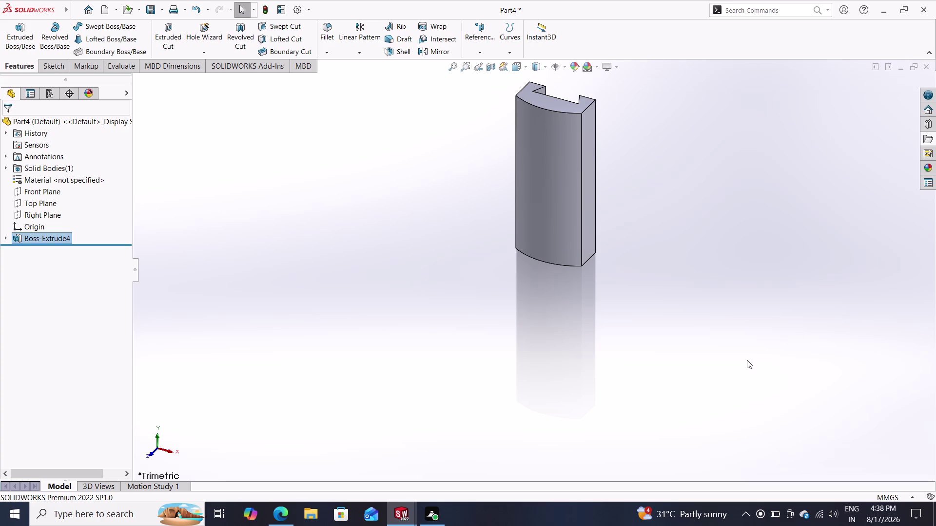
Orbit the curved part until its back face is visible, then select that face.
middle_drag(660, 254, 632, 263)
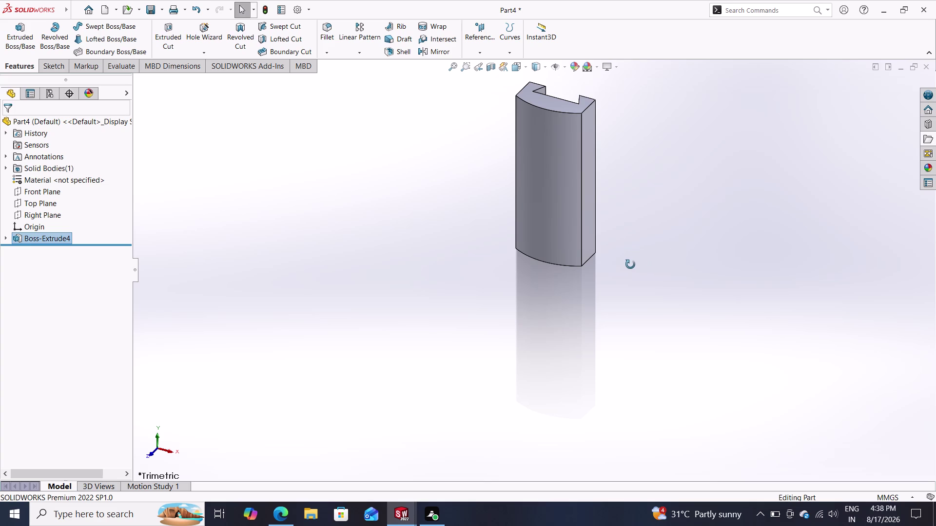
middle_drag(632, 264, 629, 265)
middle_drag(639, 286, 535, 340)
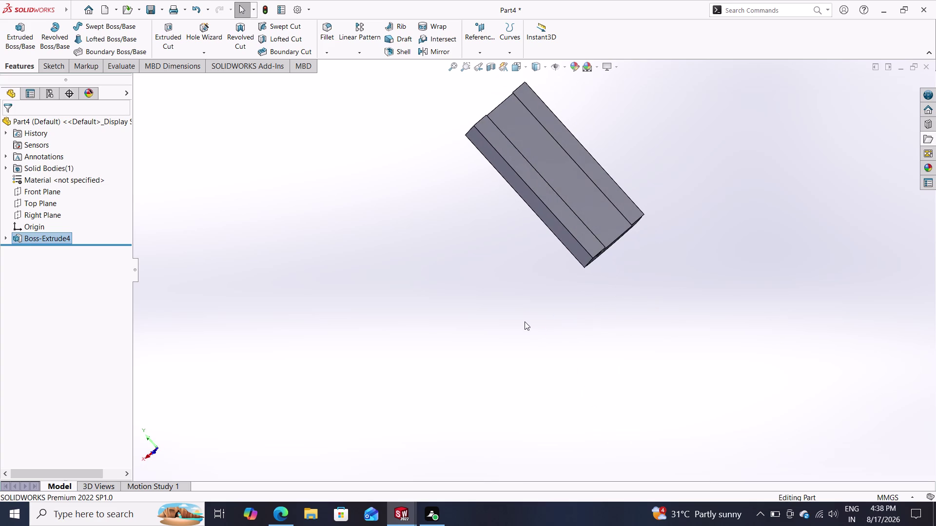
click(547, 196)
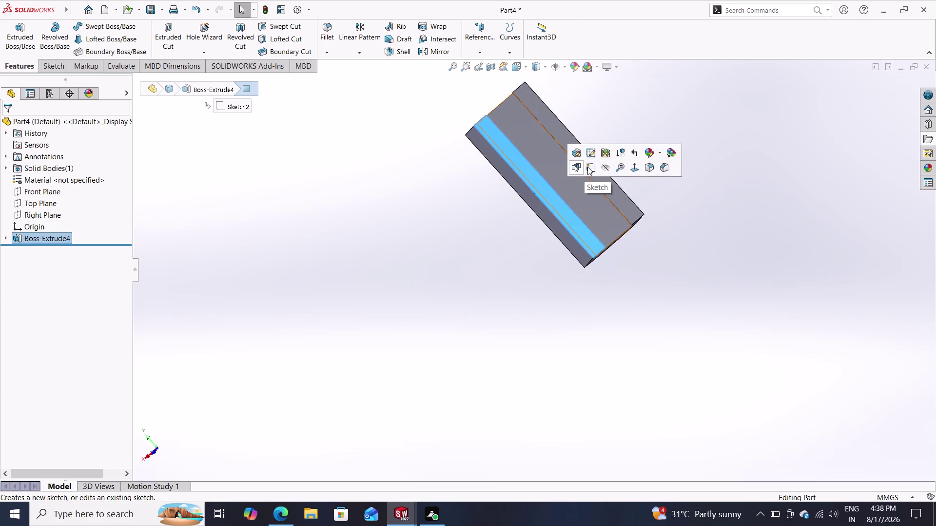
Open a new empty sketch, Sketch8, on the channel's back face and dismiss the right-edge menu.
click(587, 167)
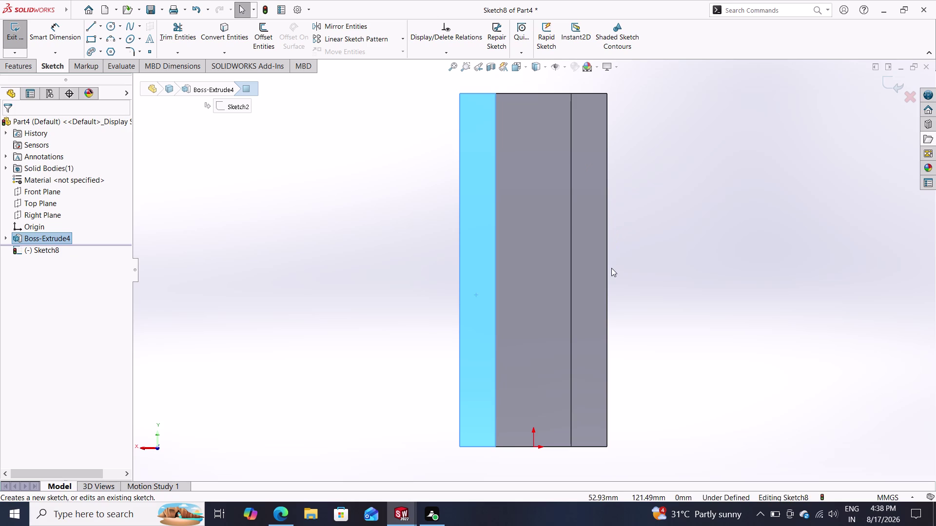
right_click(606, 271)
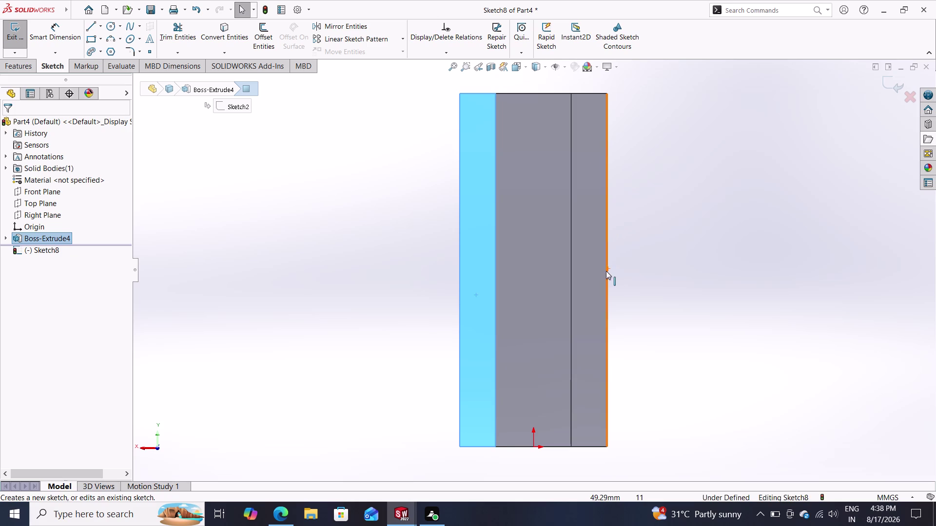
right_click(606, 271)
right_click(605, 271)
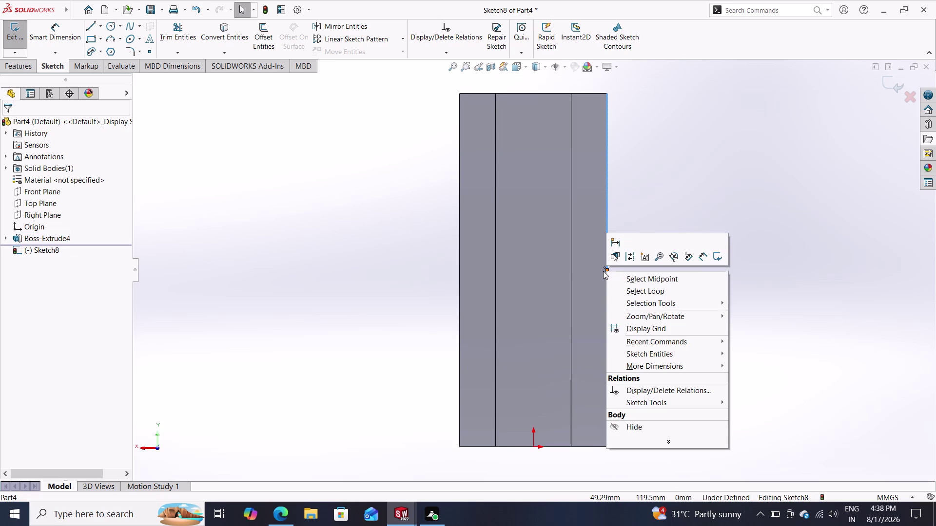
key(Escape)
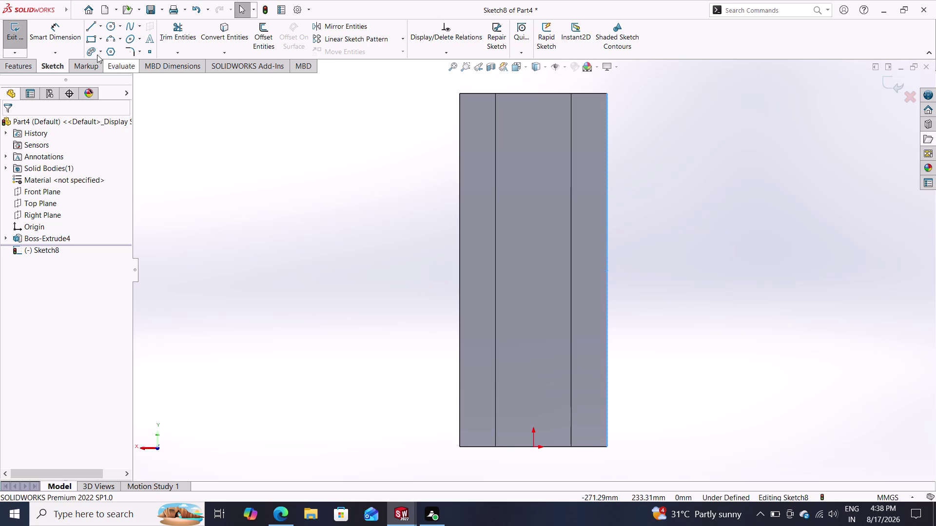
click(110, 37)
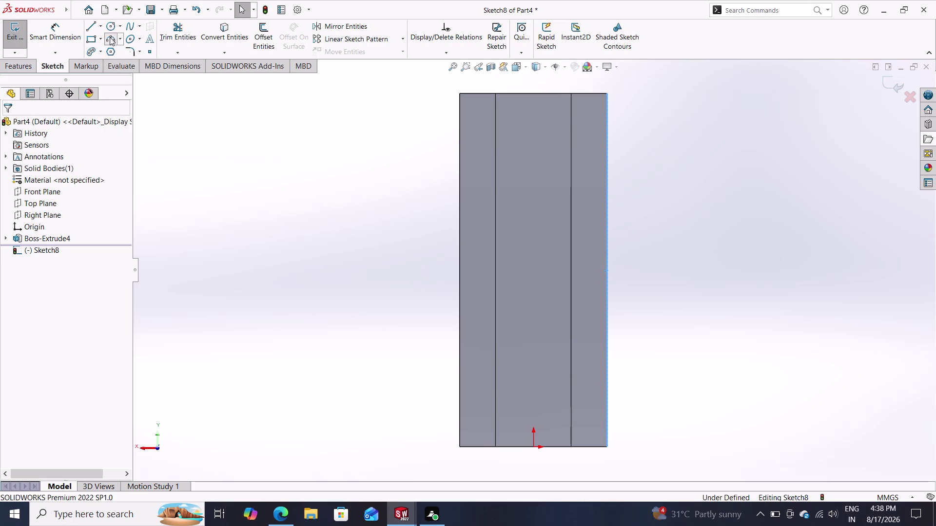
Activate the 3 Point Arc tool and place the arc's first point on the face's left edge.
key(Escape)
key(Escape)
key(Escape)
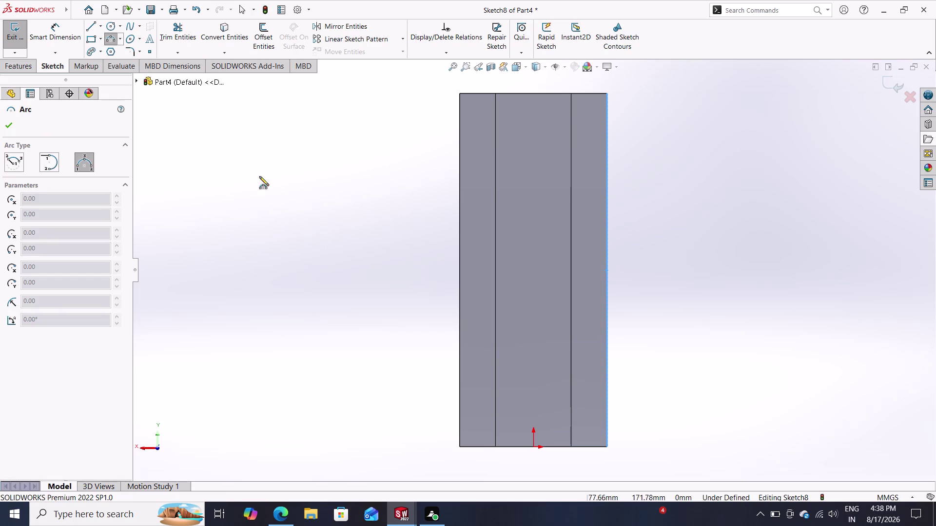
click(112, 37)
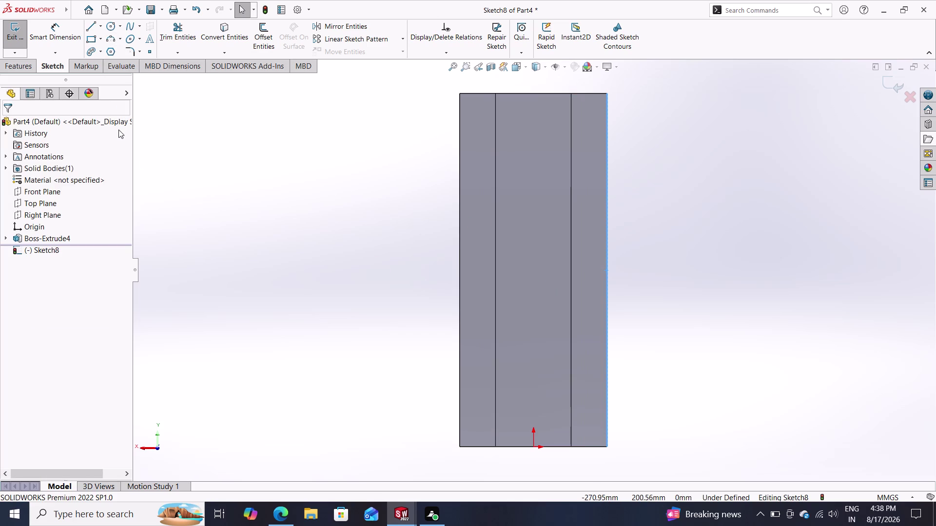
click(111, 36)
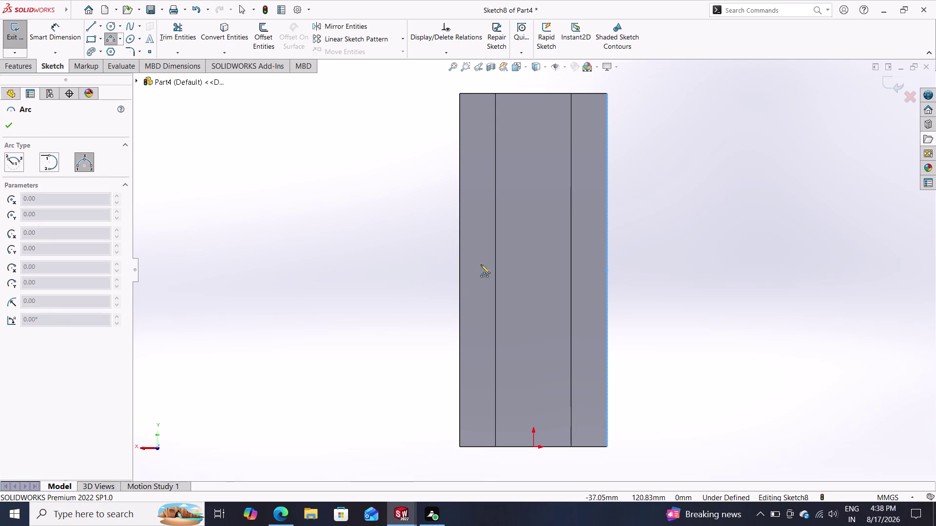
click(458, 229)
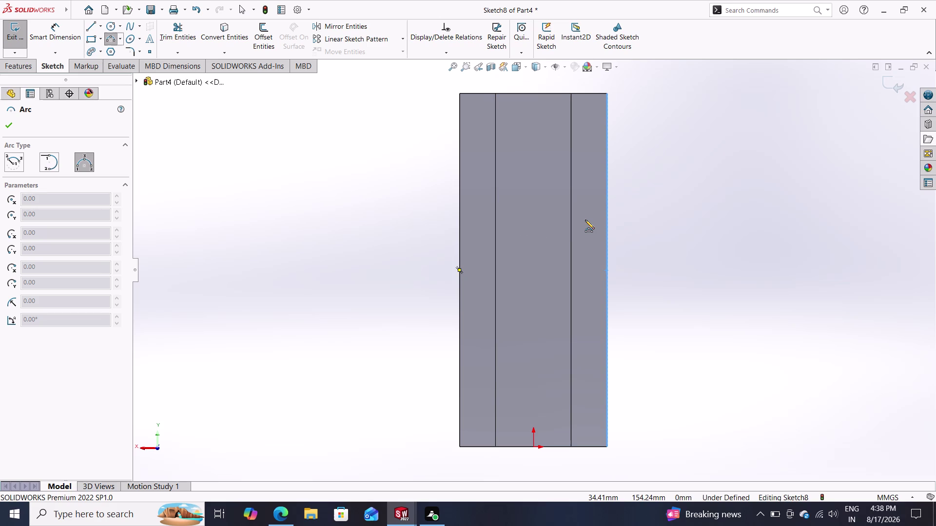
click(460, 229)
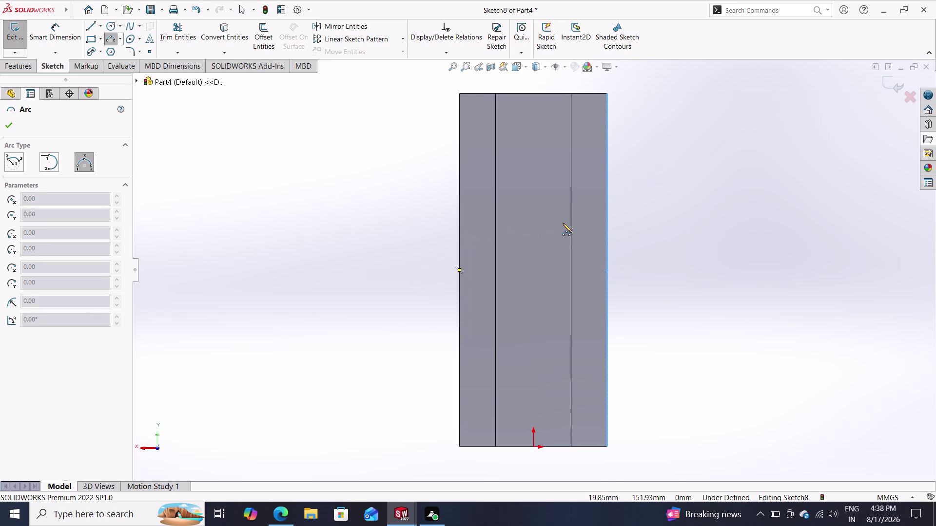
key(Escape)
key(Escape)
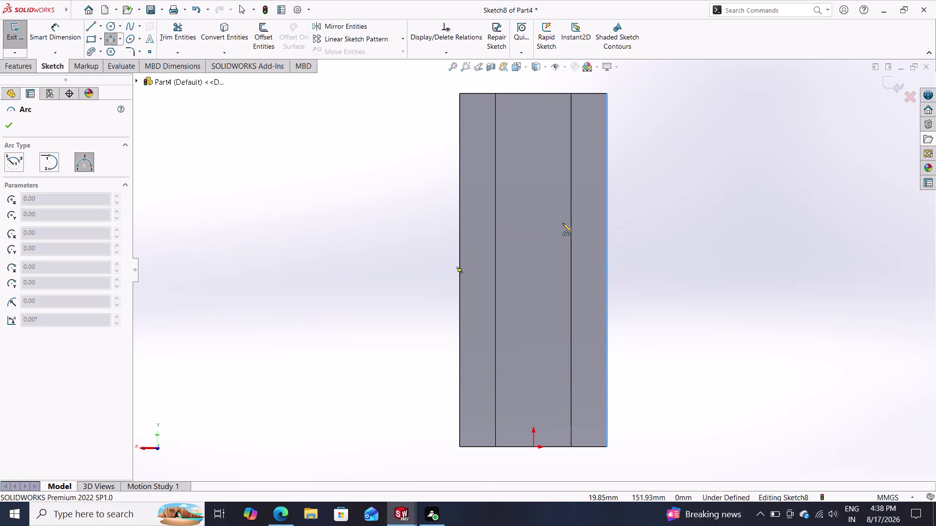